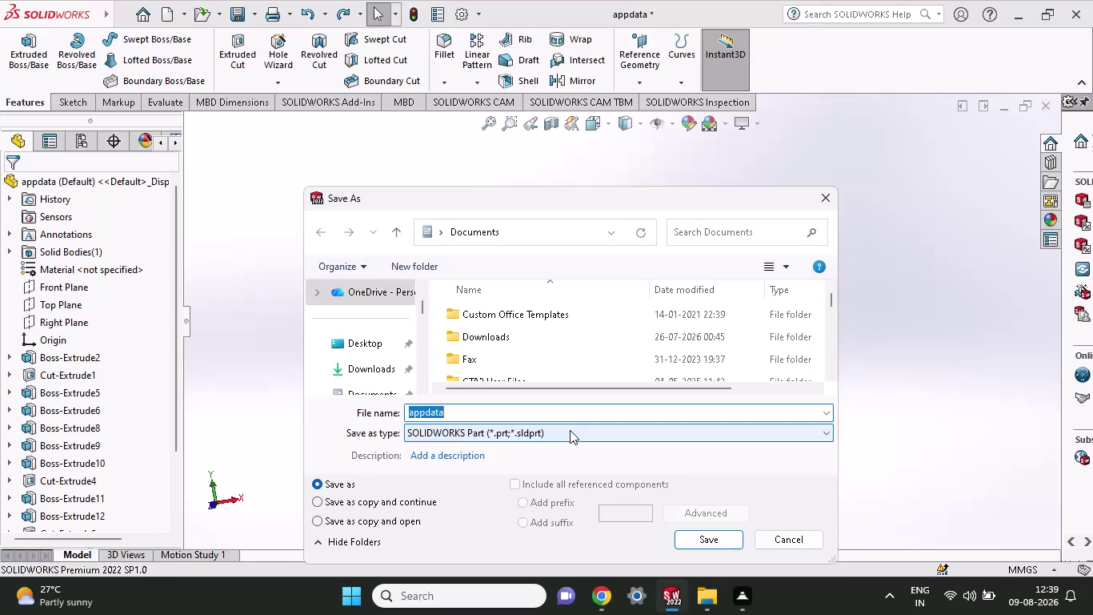
Replace the file name 'appdata' with 'support bracket' as a SOLIDWORKS Part in Documents.
key(BackSpace)
text(s)
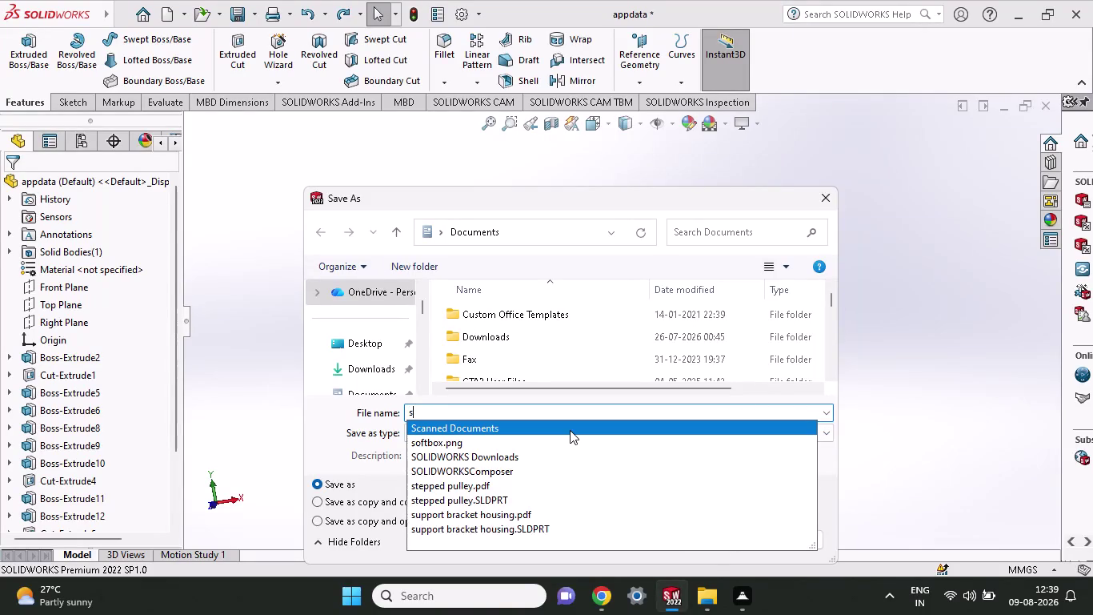
text(upport)
key(space)
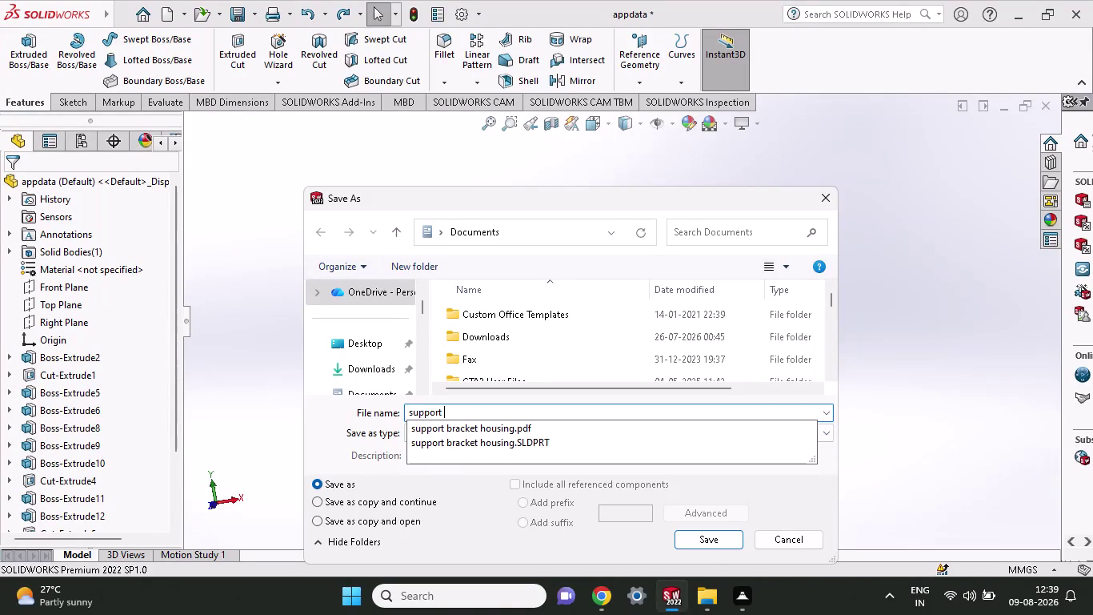
text(br)
text(acket)
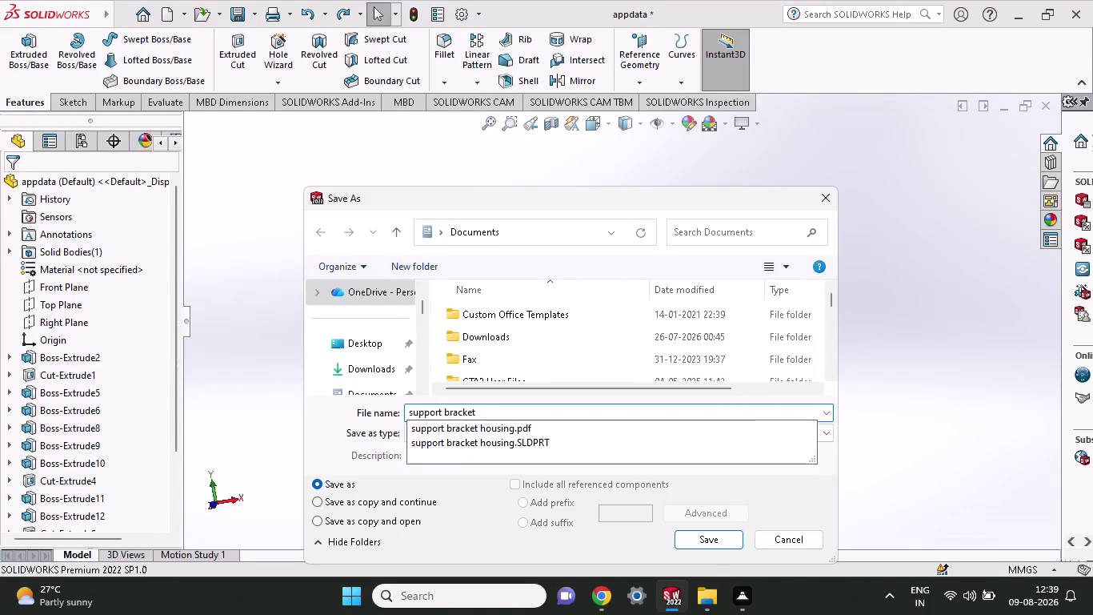